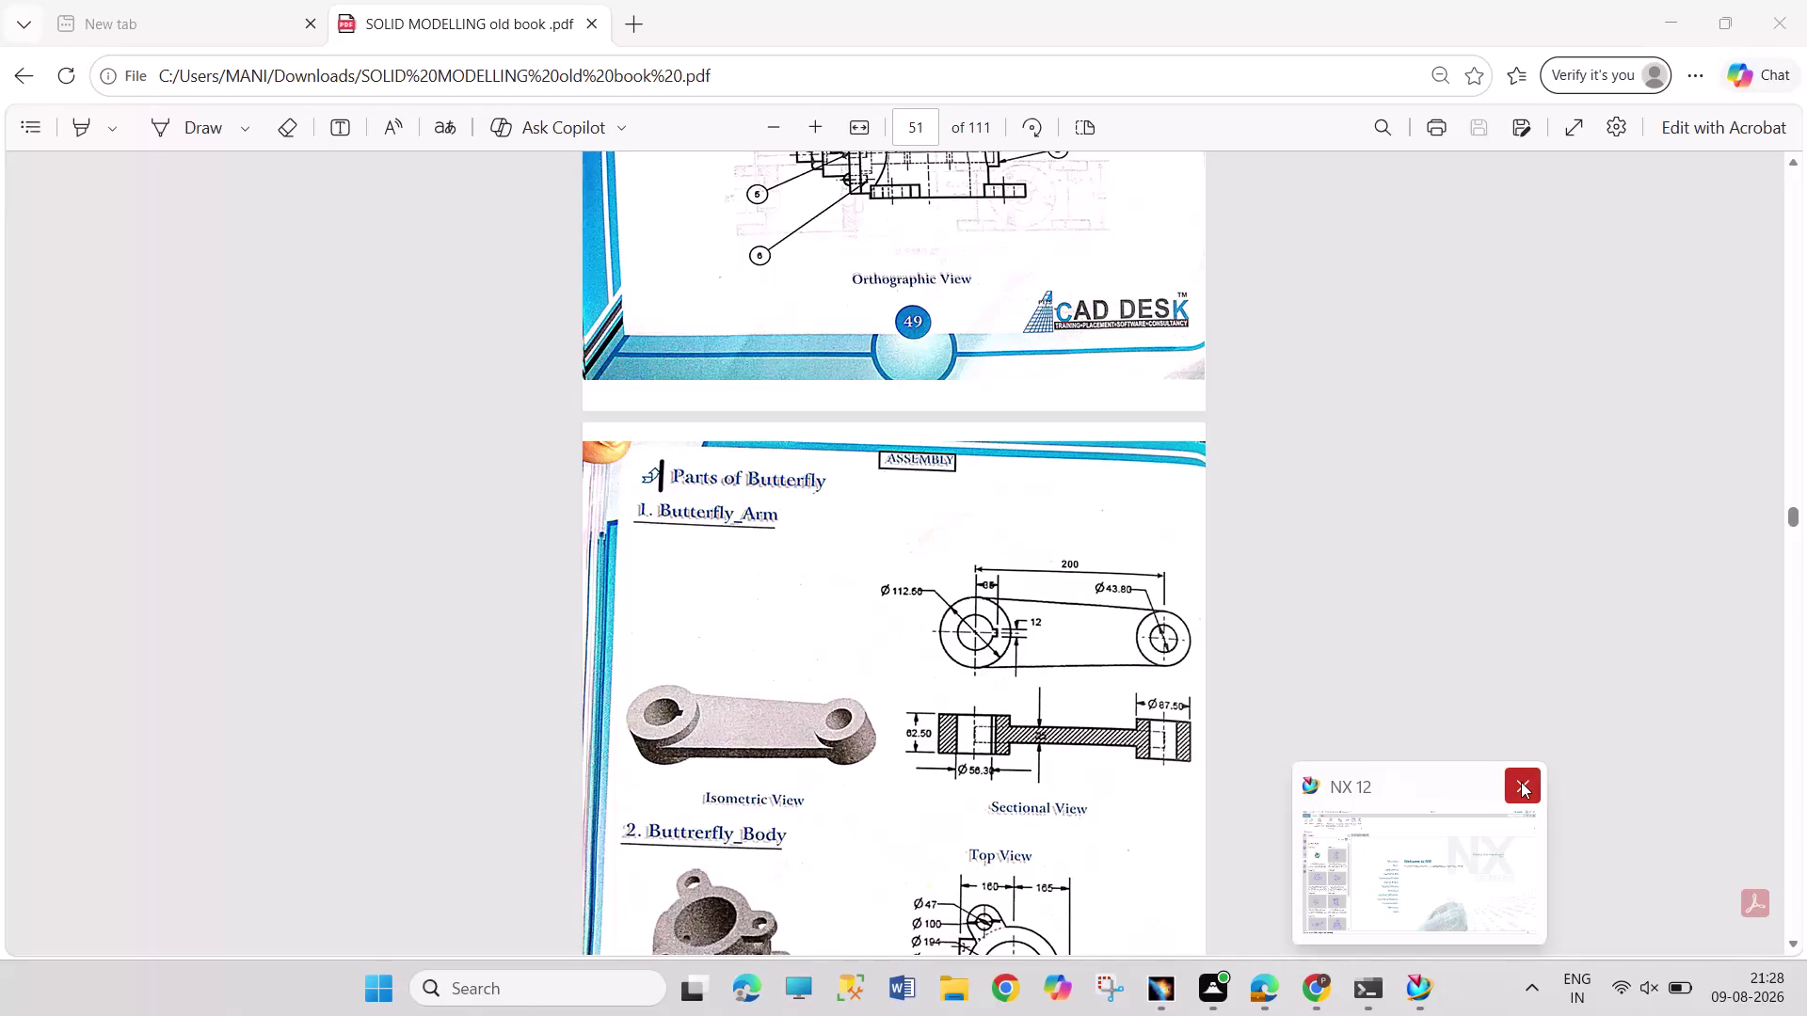
Close the NX 12 window from its taskbar preview, leaving the PDF at page 51.
click(1425, 988)
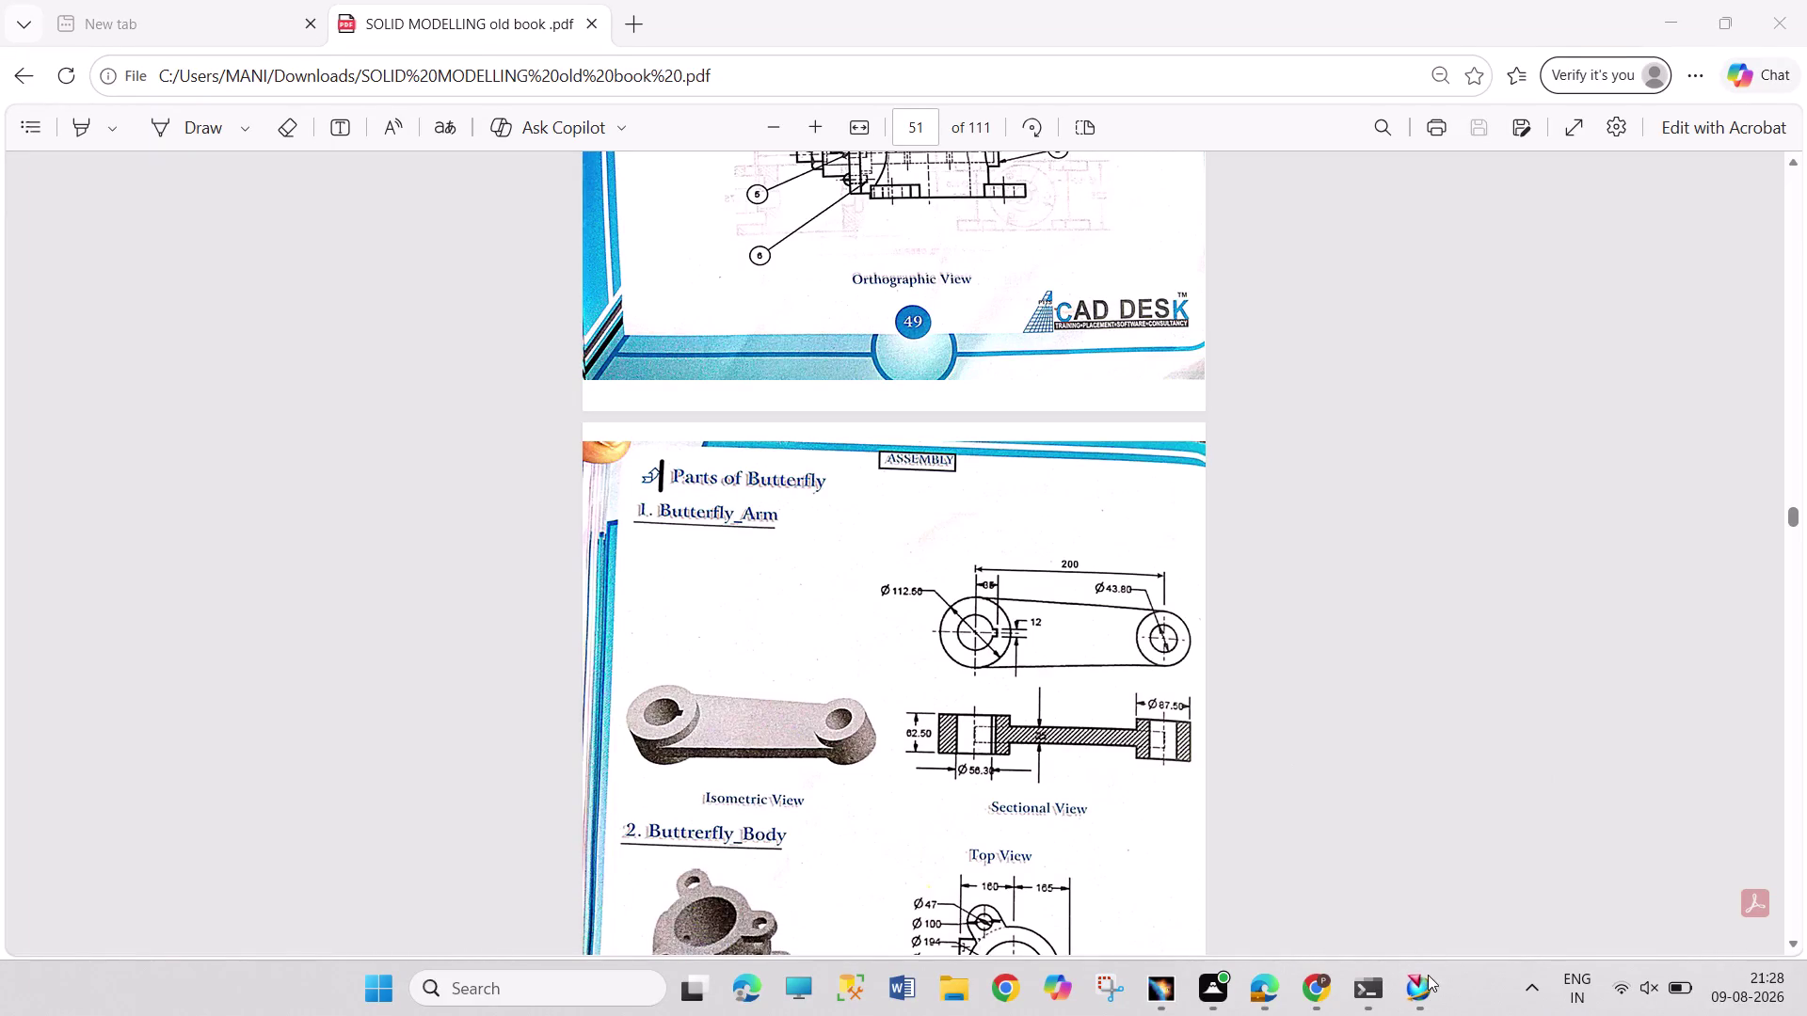